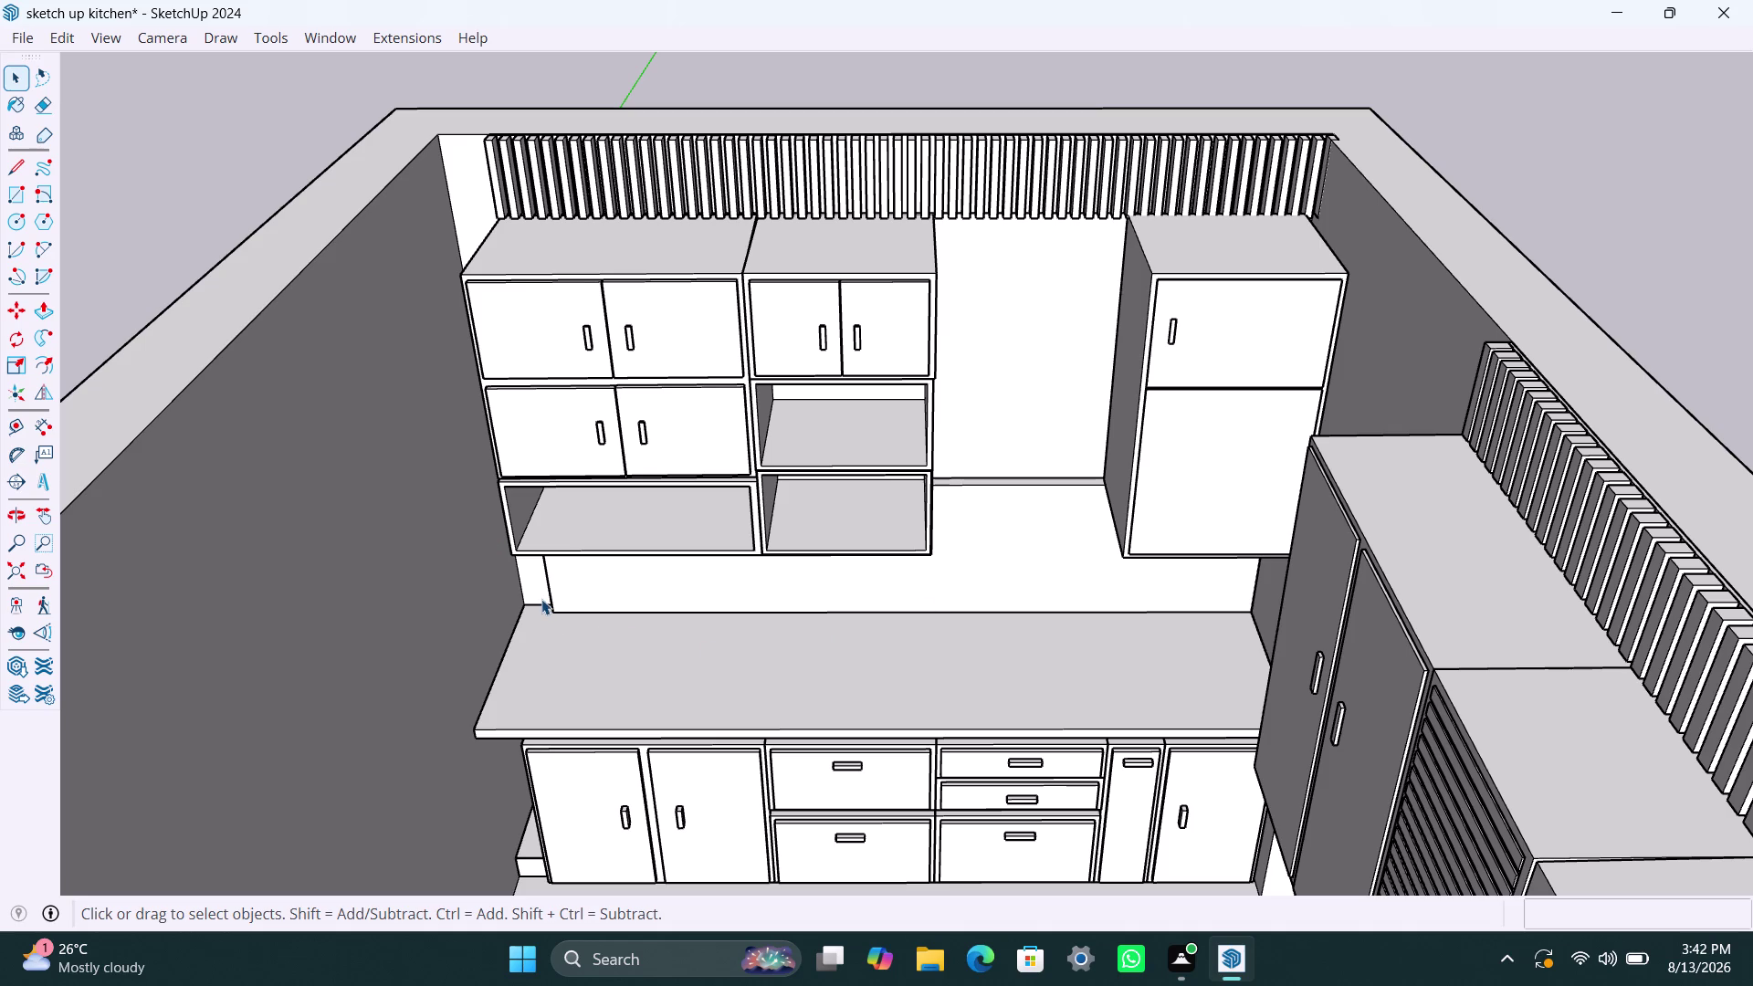
Orbit from above past the upper cabinet wall to face the tall-cabinet wall and slatted panel.
scroll(down, 3)
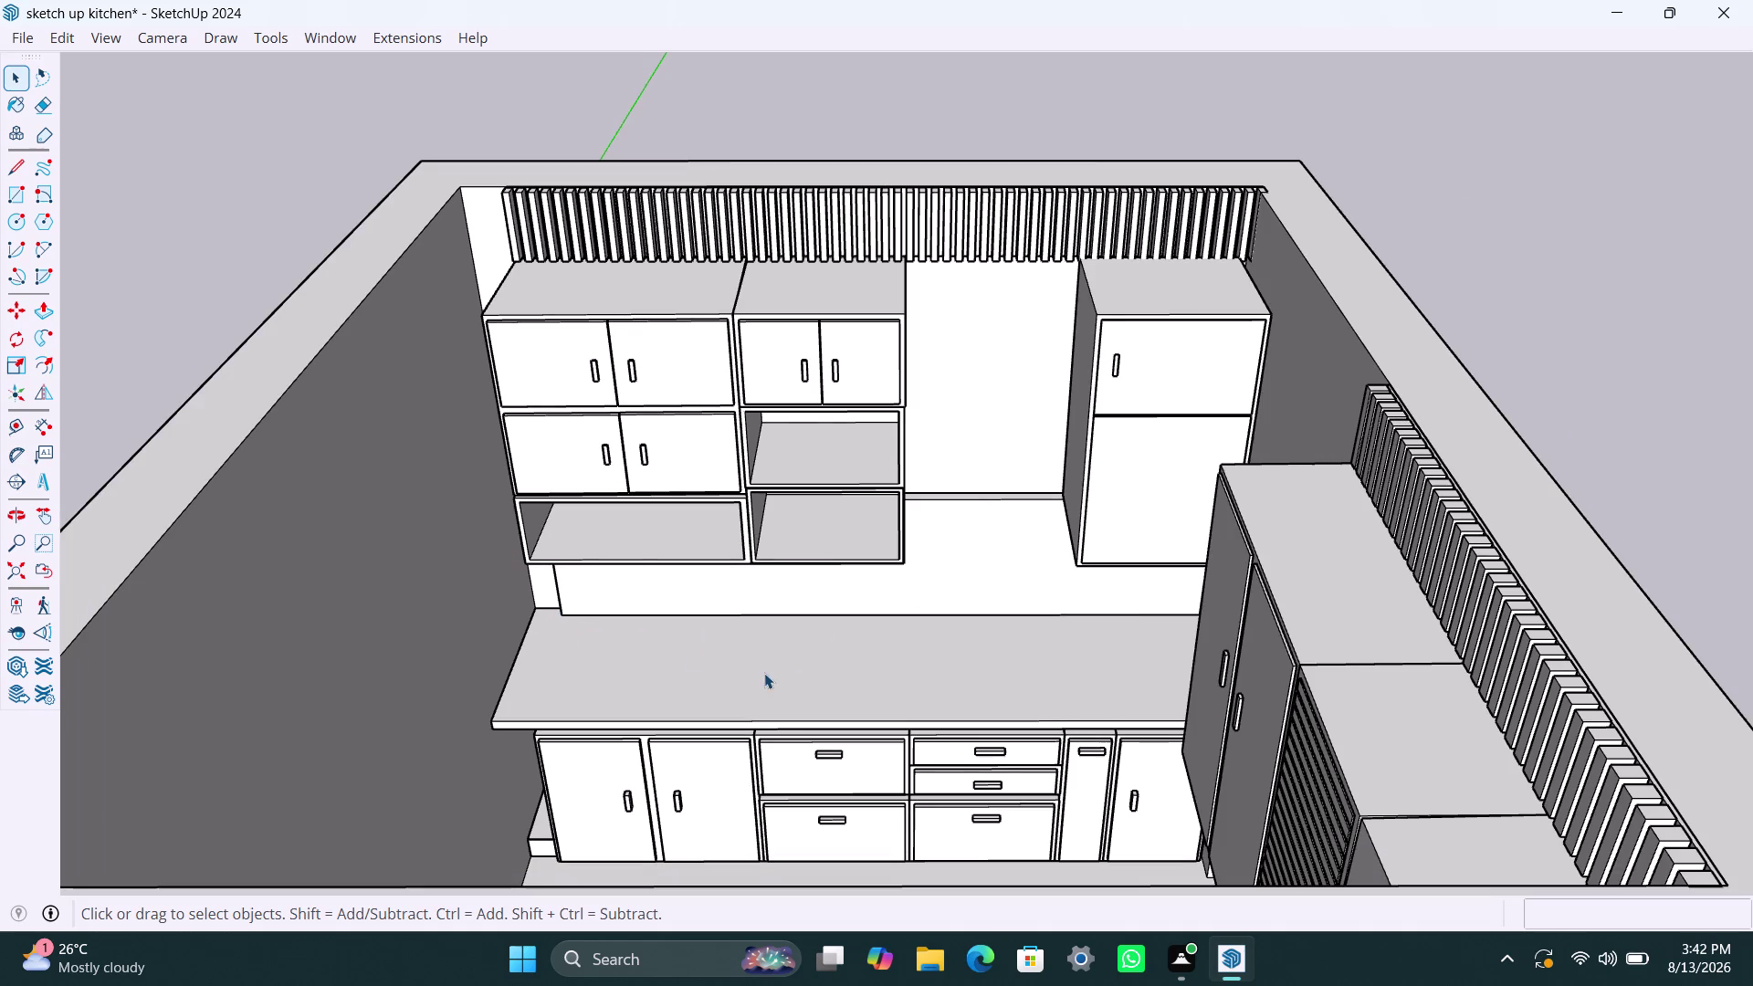
middle_drag(761, 671, 1089, 740)
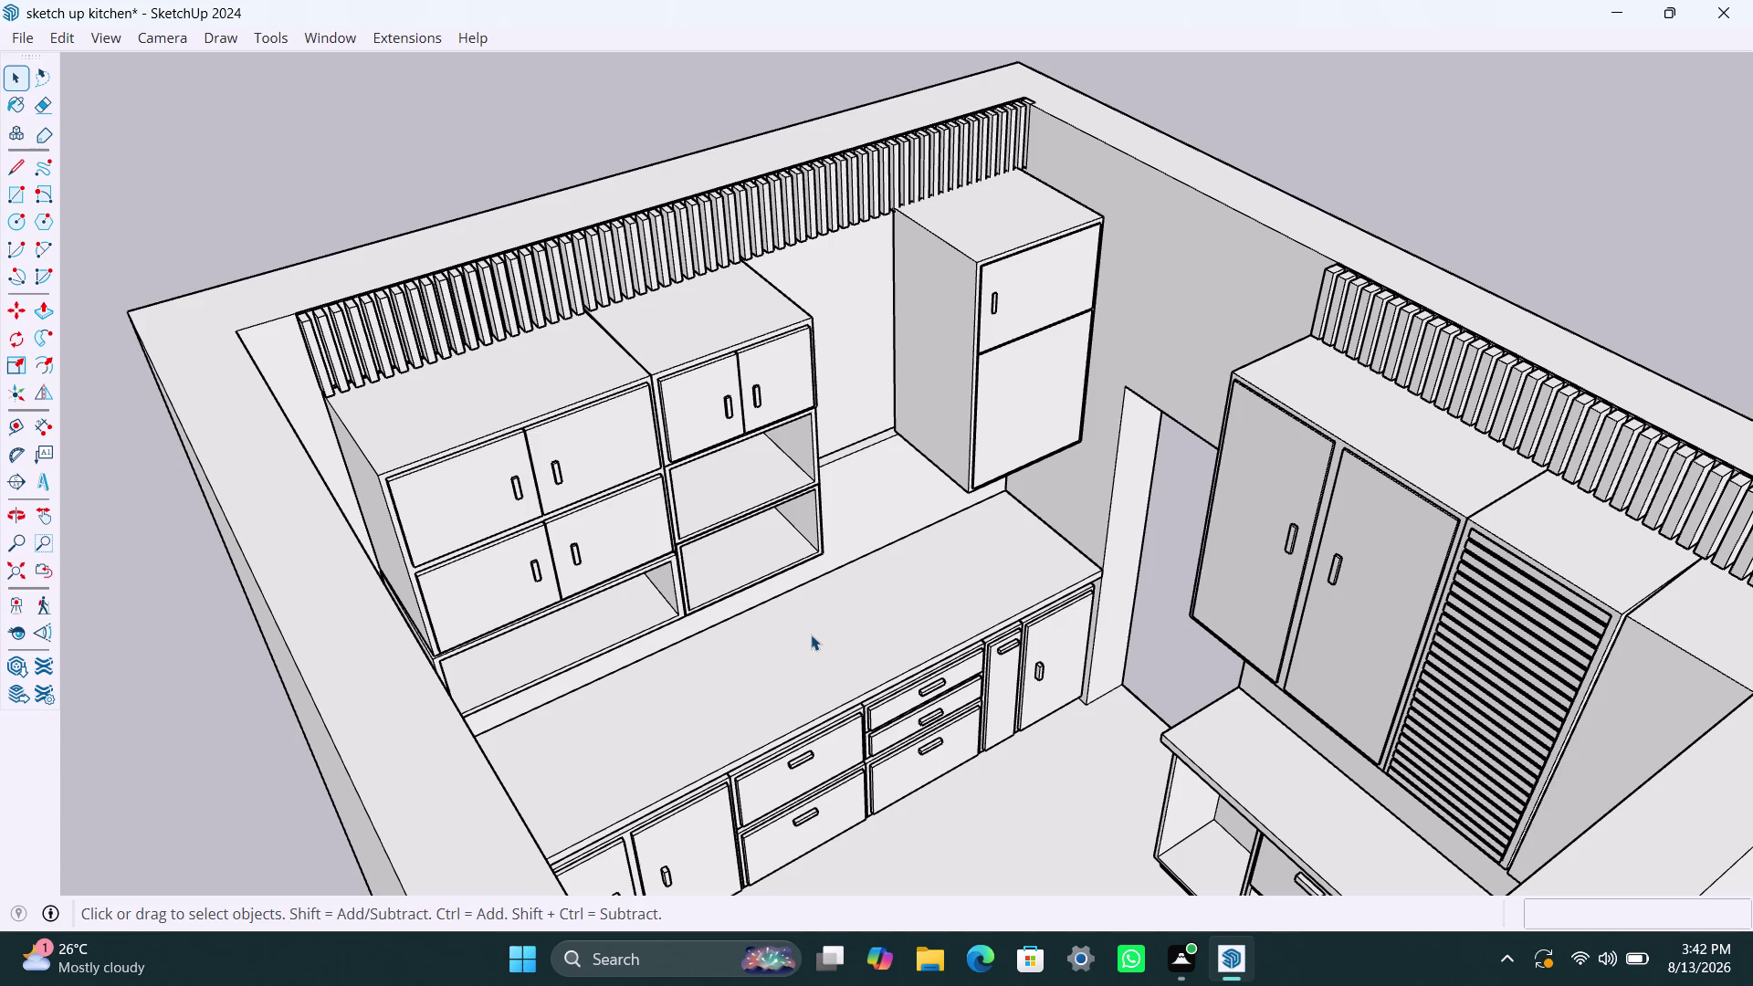
middle_drag(787, 698, 1290, 841)
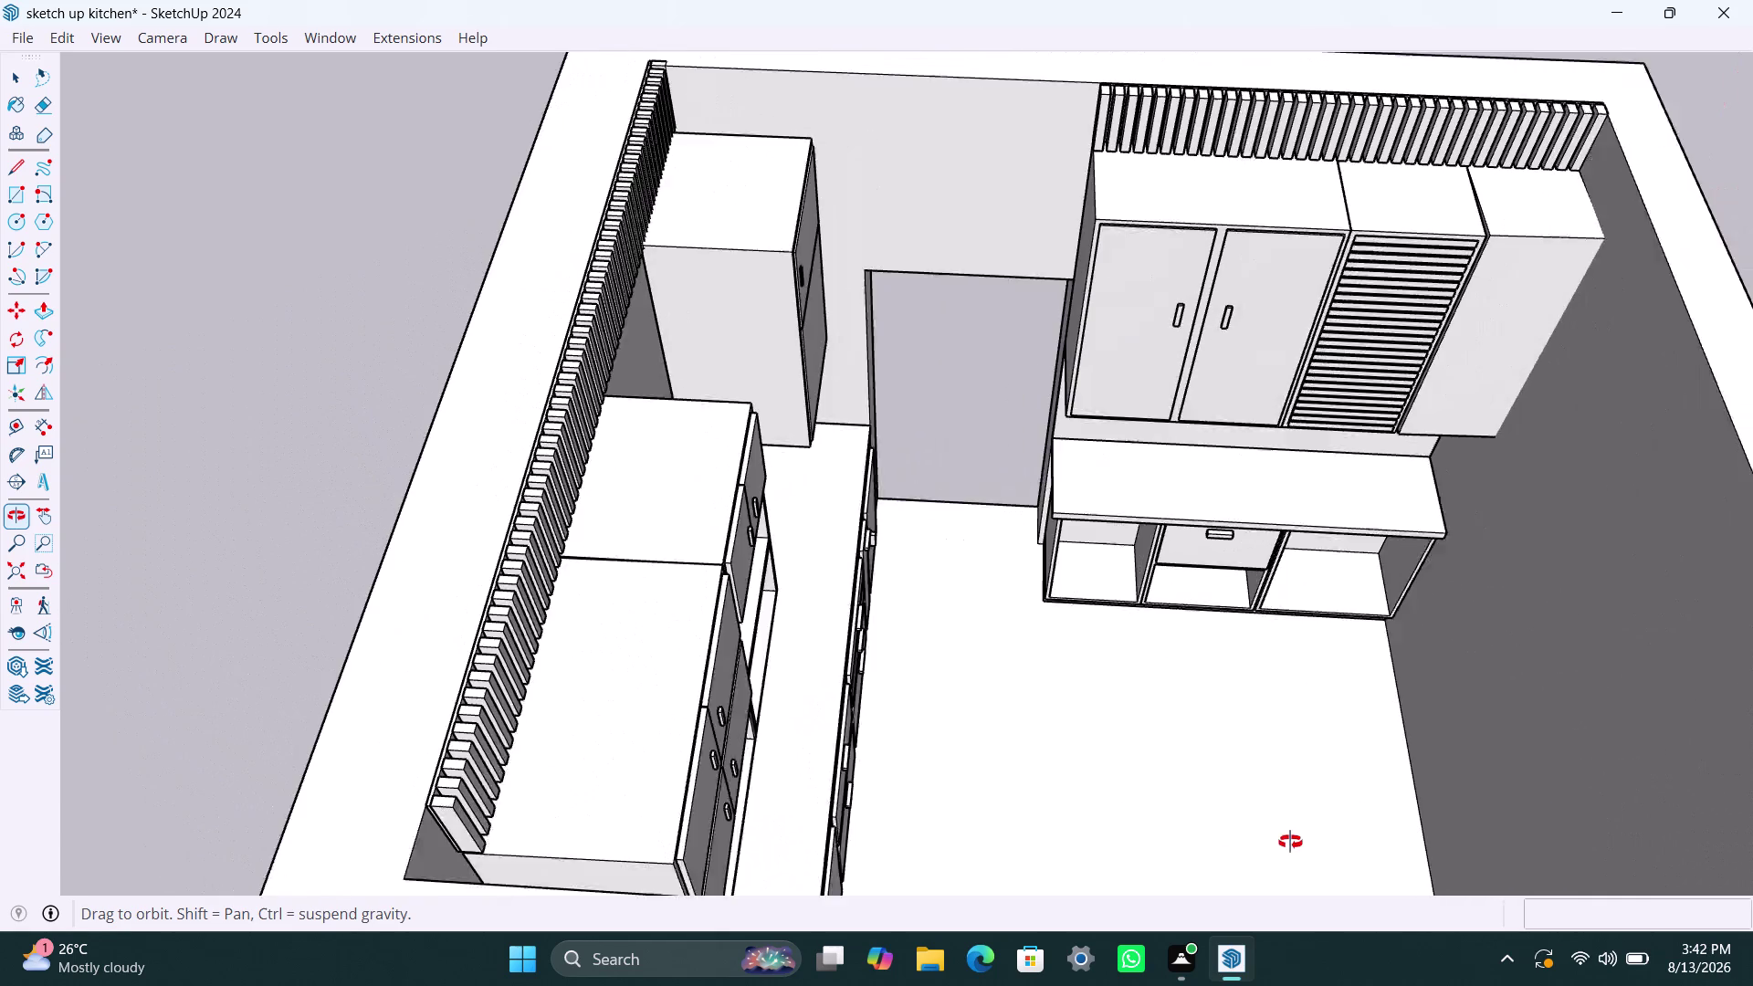
Tilt across the room and zoom in on the desk unit under the tall cabinets.
middle_drag(1290, 842, 1215, 648)
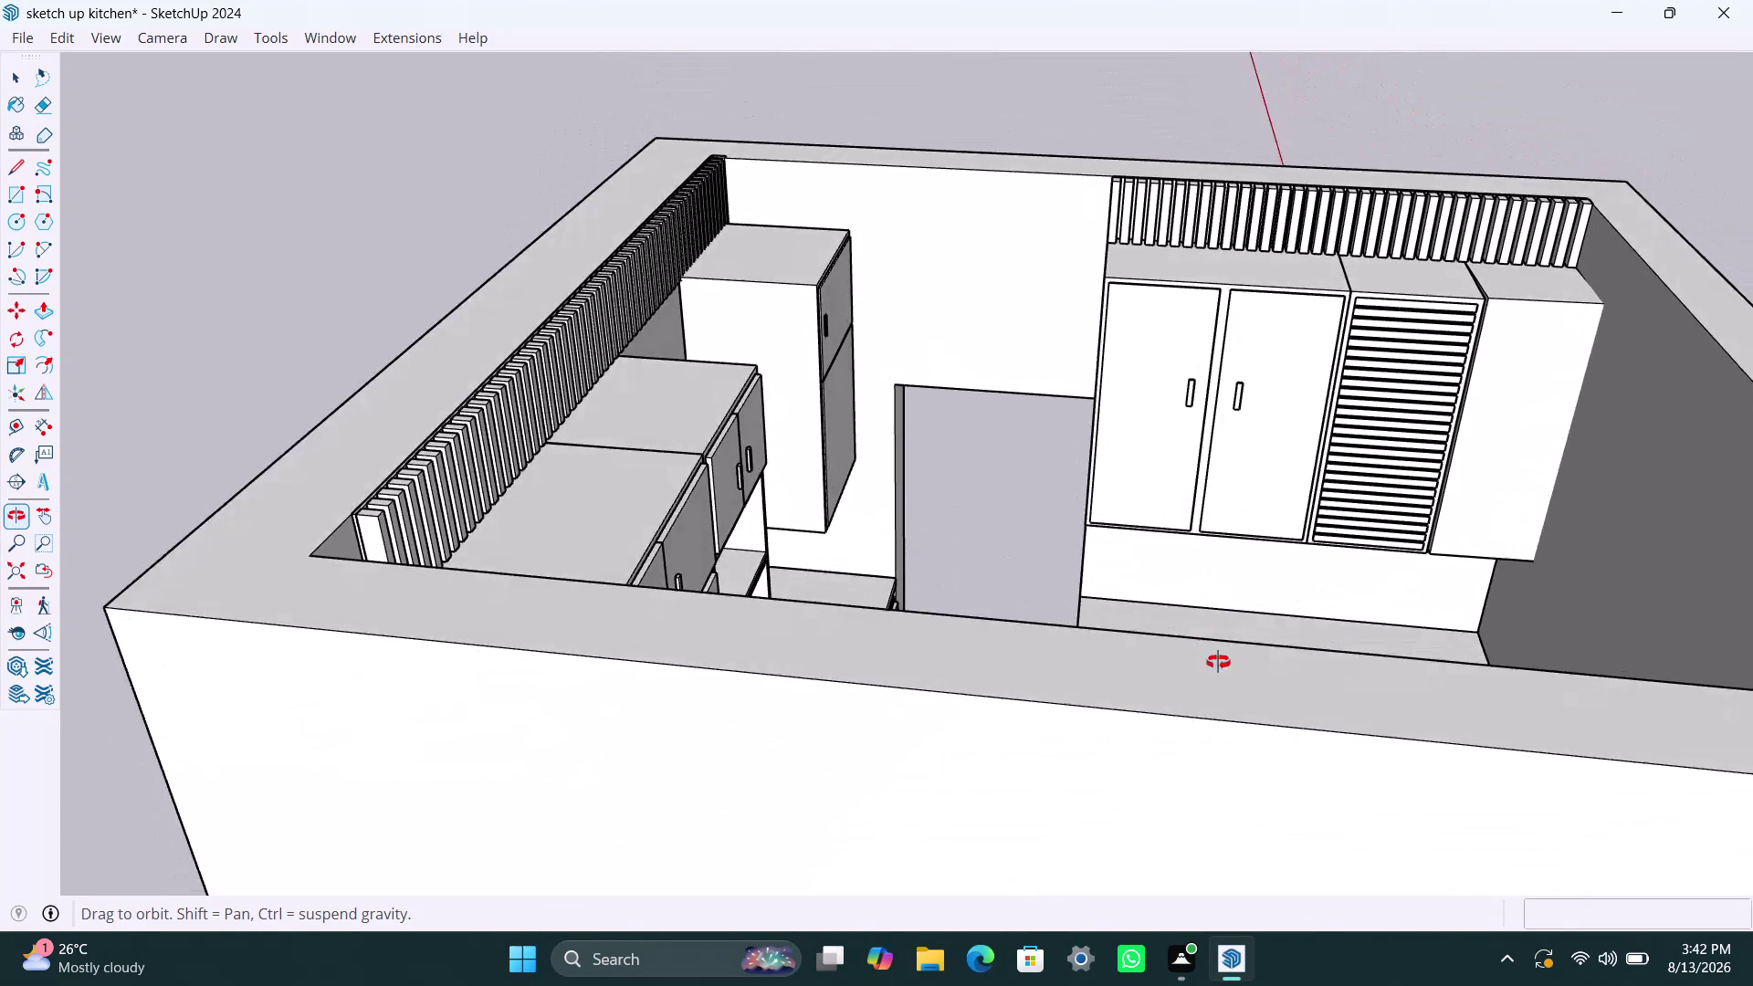
middle_drag(1215, 647, 1225, 705)
scroll(up, 3)
middle_drag(1290, 700, 1197, 745)
scroll(up, 3)
middle_drag(1157, 658, 1243, 615)
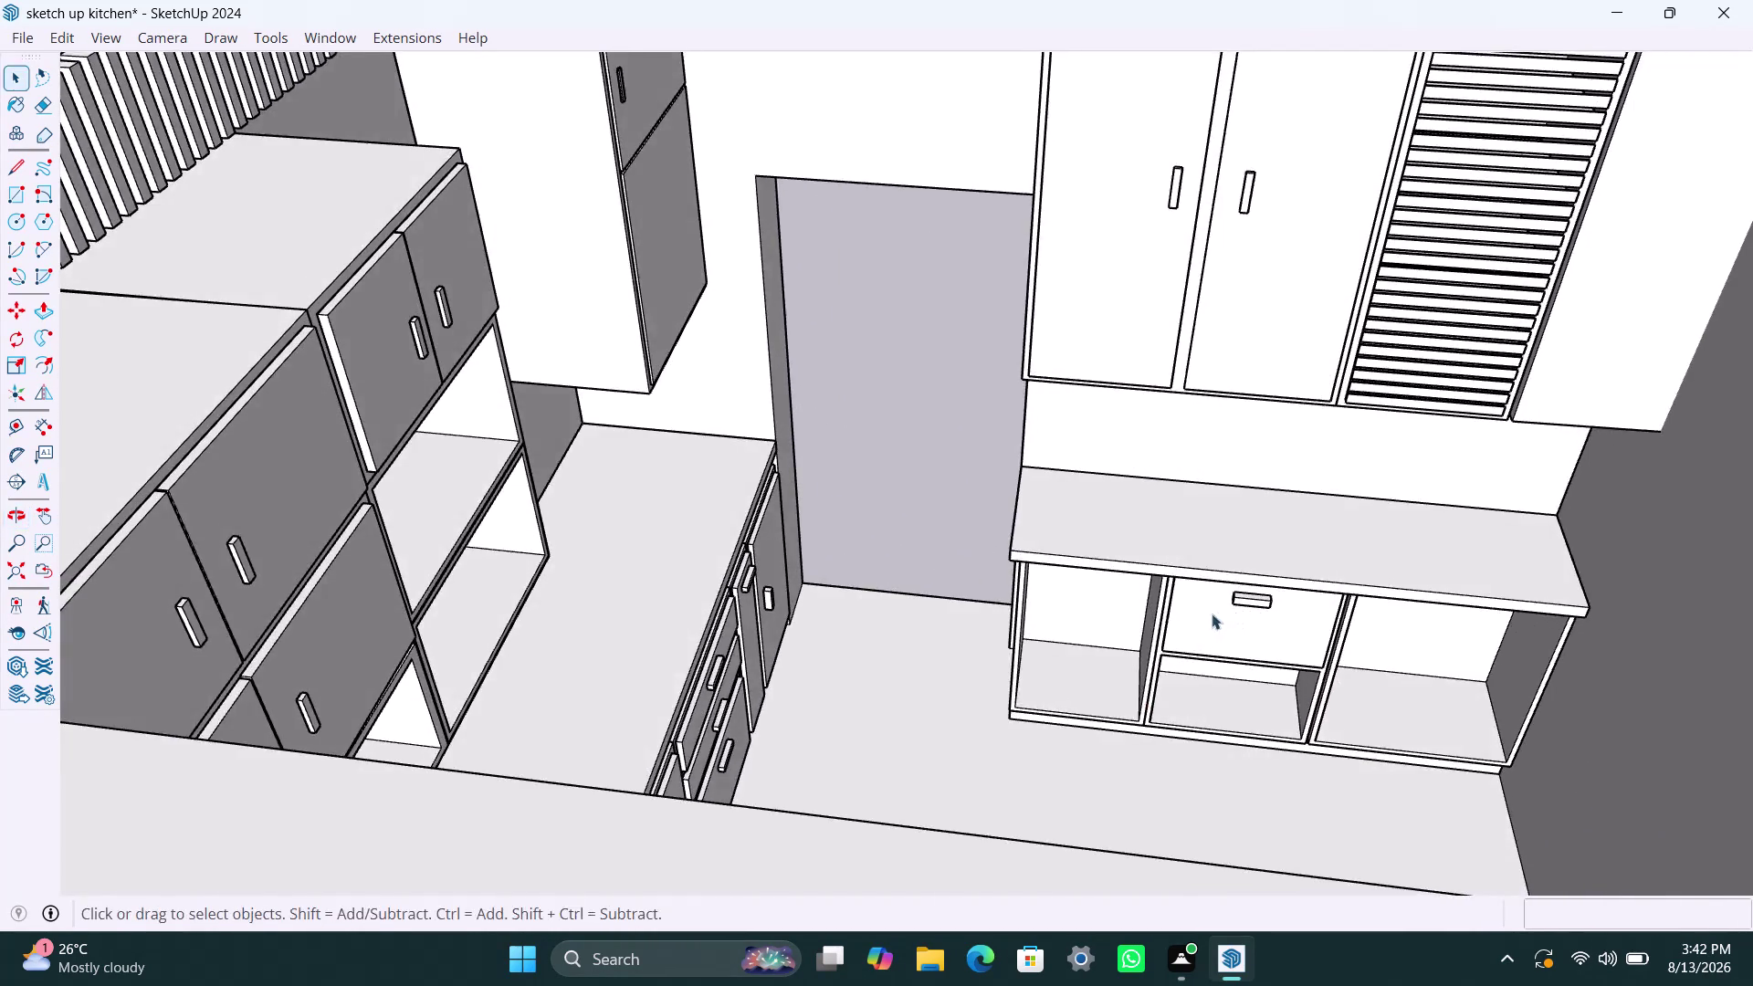
scroll(down, 3)
Orbit back out, then re-centre on the desk unit's drawer and open cubbies.
middle_drag(1084, 560, 1137, 652)
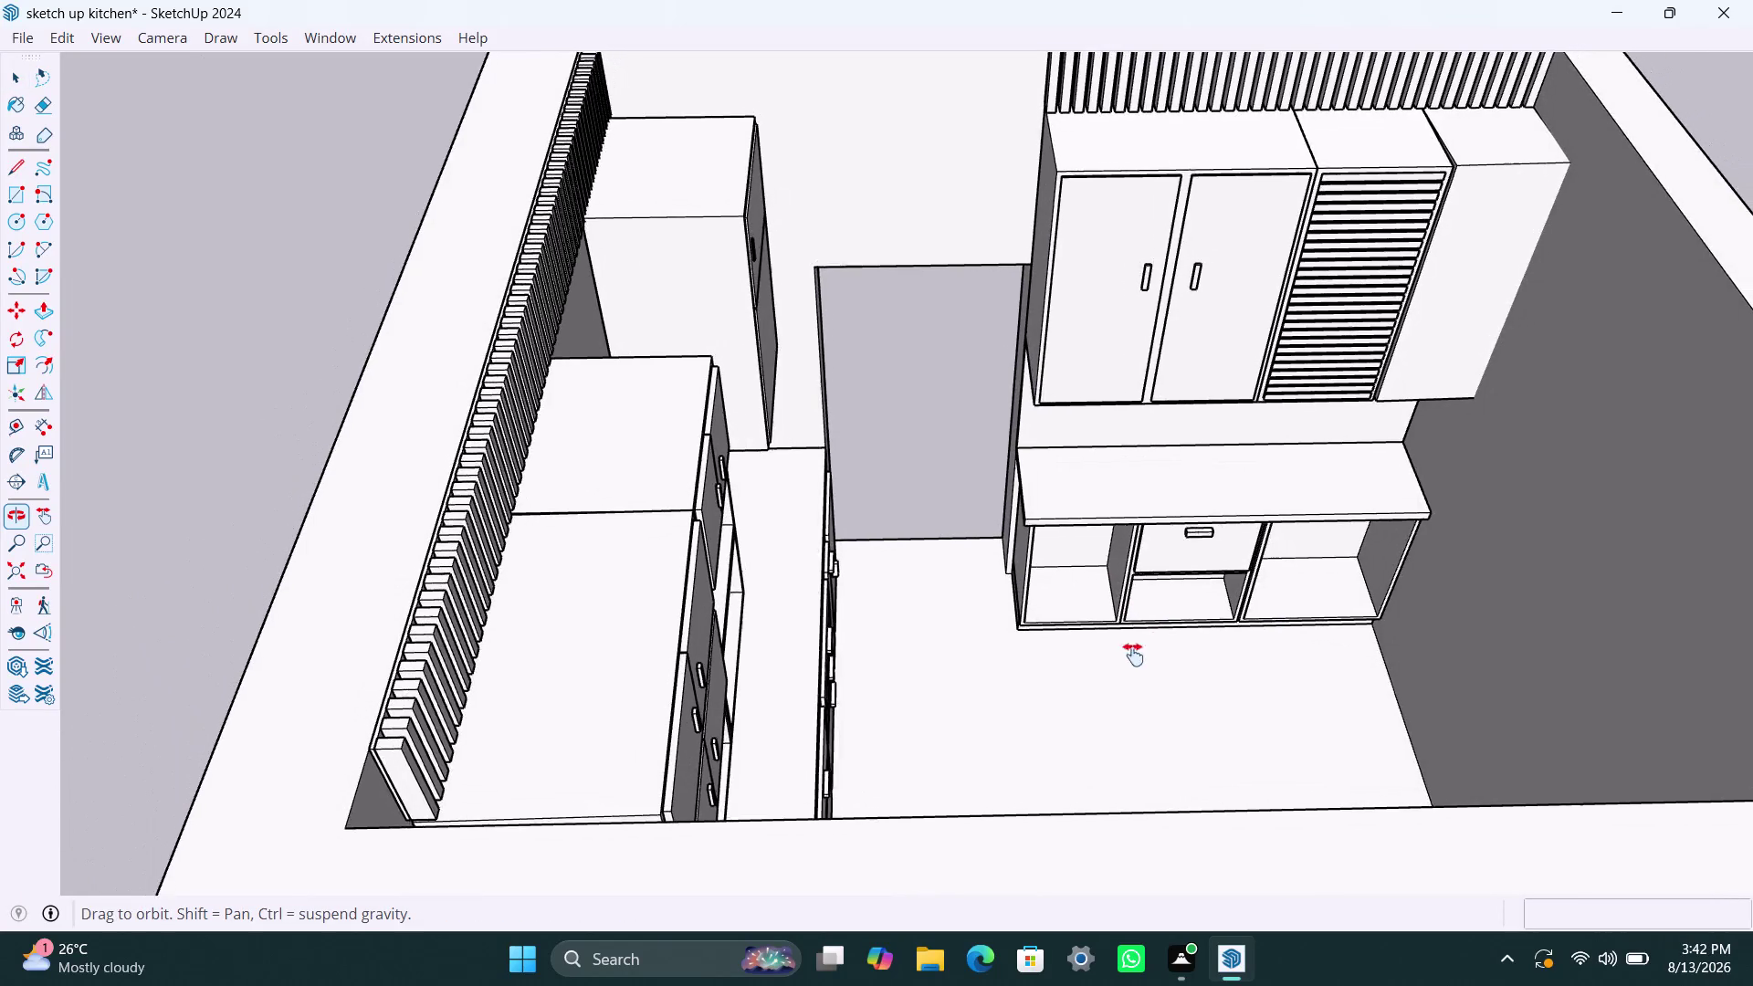
middle_drag(1138, 652, 1043, 723)
scroll(up, 3)
middle_drag(1037, 712, 1039, 644)
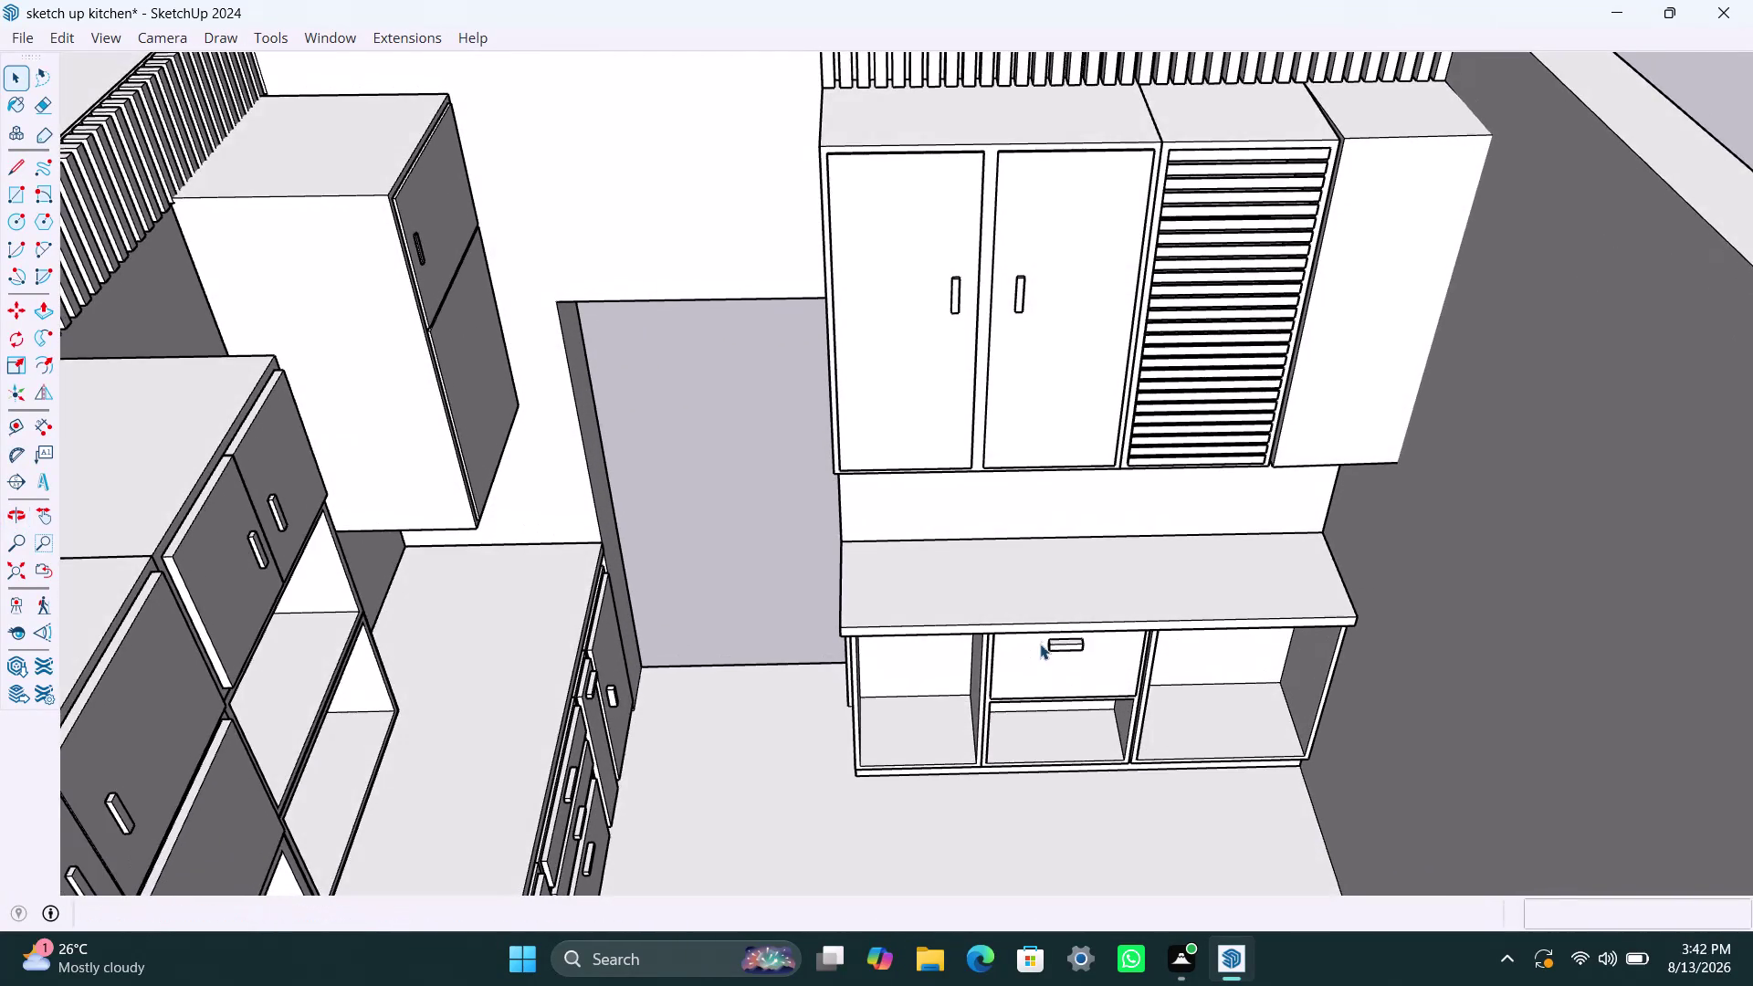
scroll(down, 3)
middle_drag(1114, 642, 1100, 643)
scroll(up, 3)
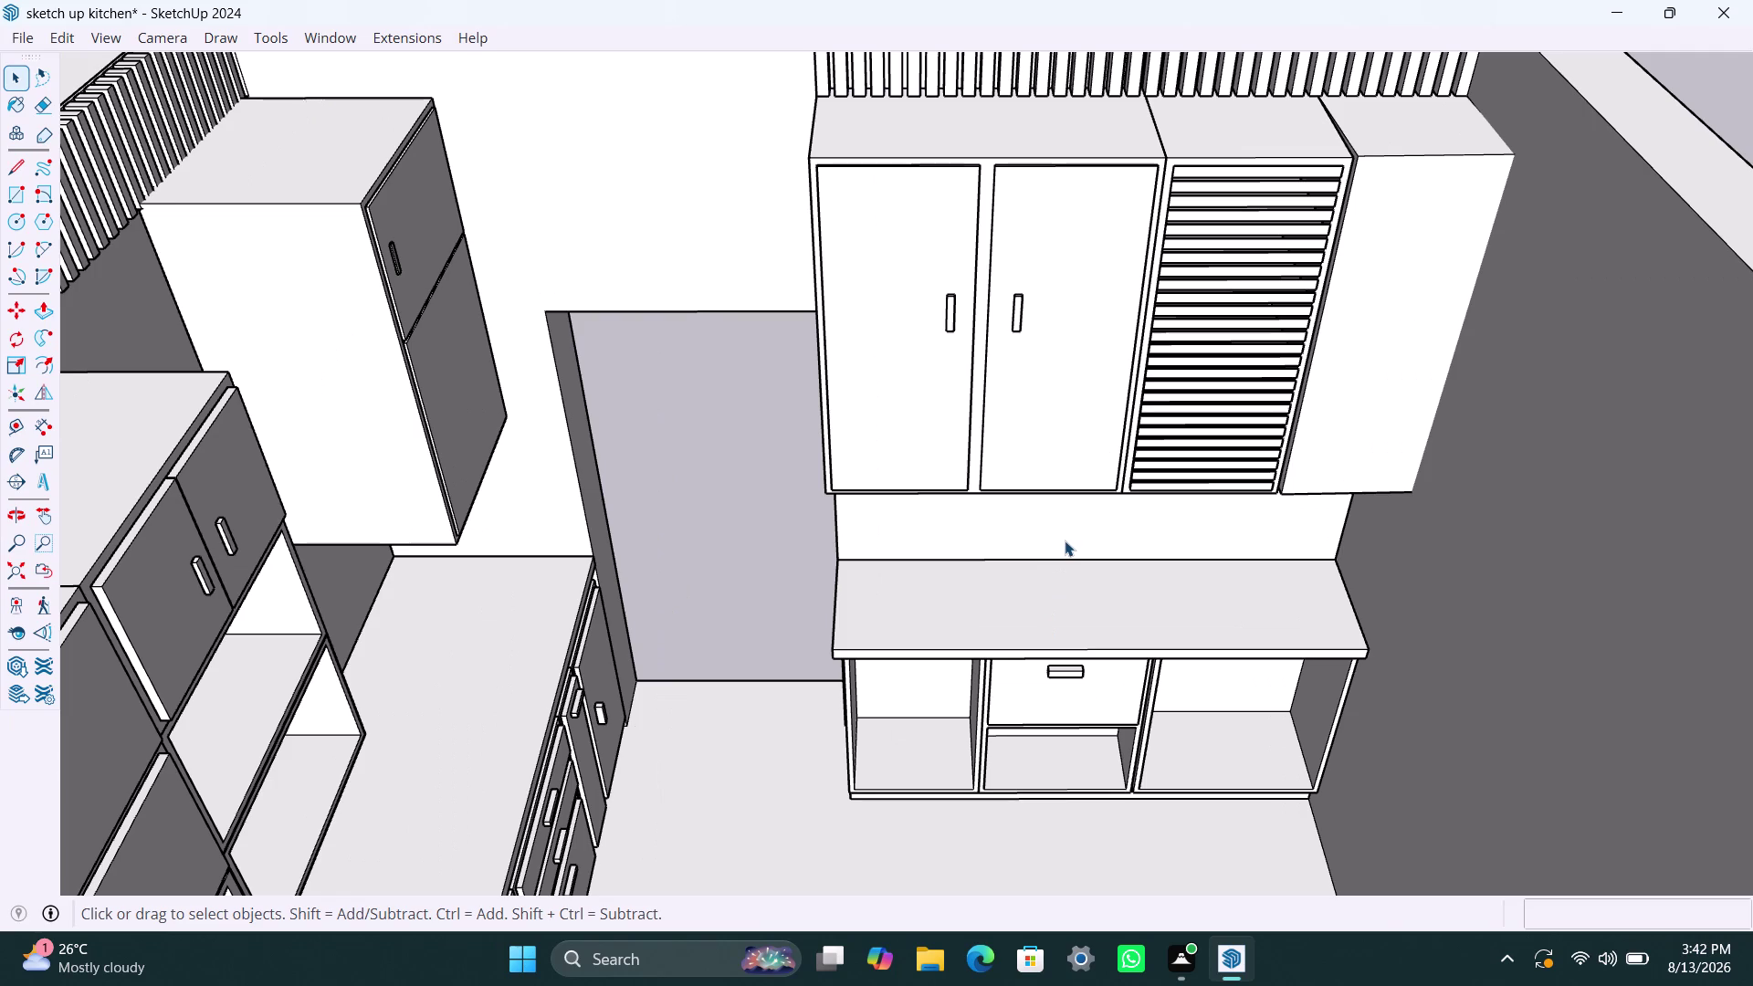
Orbit higher and zoom out to show the whole tall-cabinet wall and room.
scroll(down, 3)
middle_drag(1064, 540, 1056, 573)
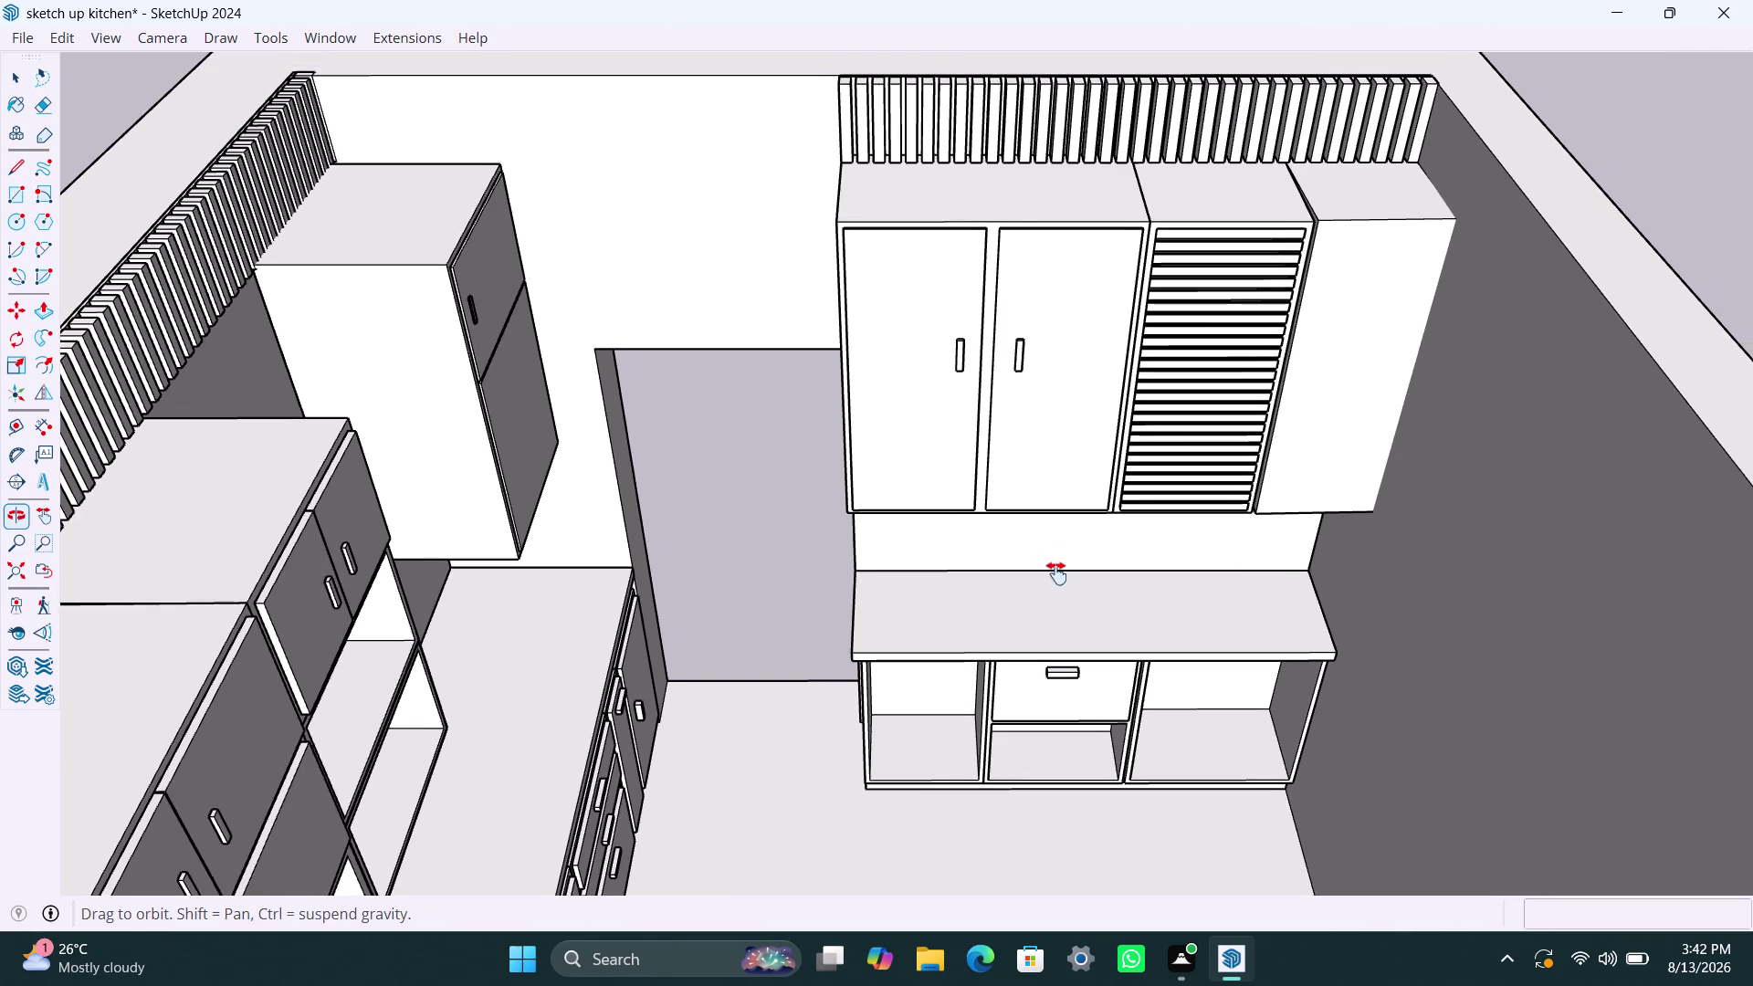
middle_drag(1057, 573, 1051, 599)
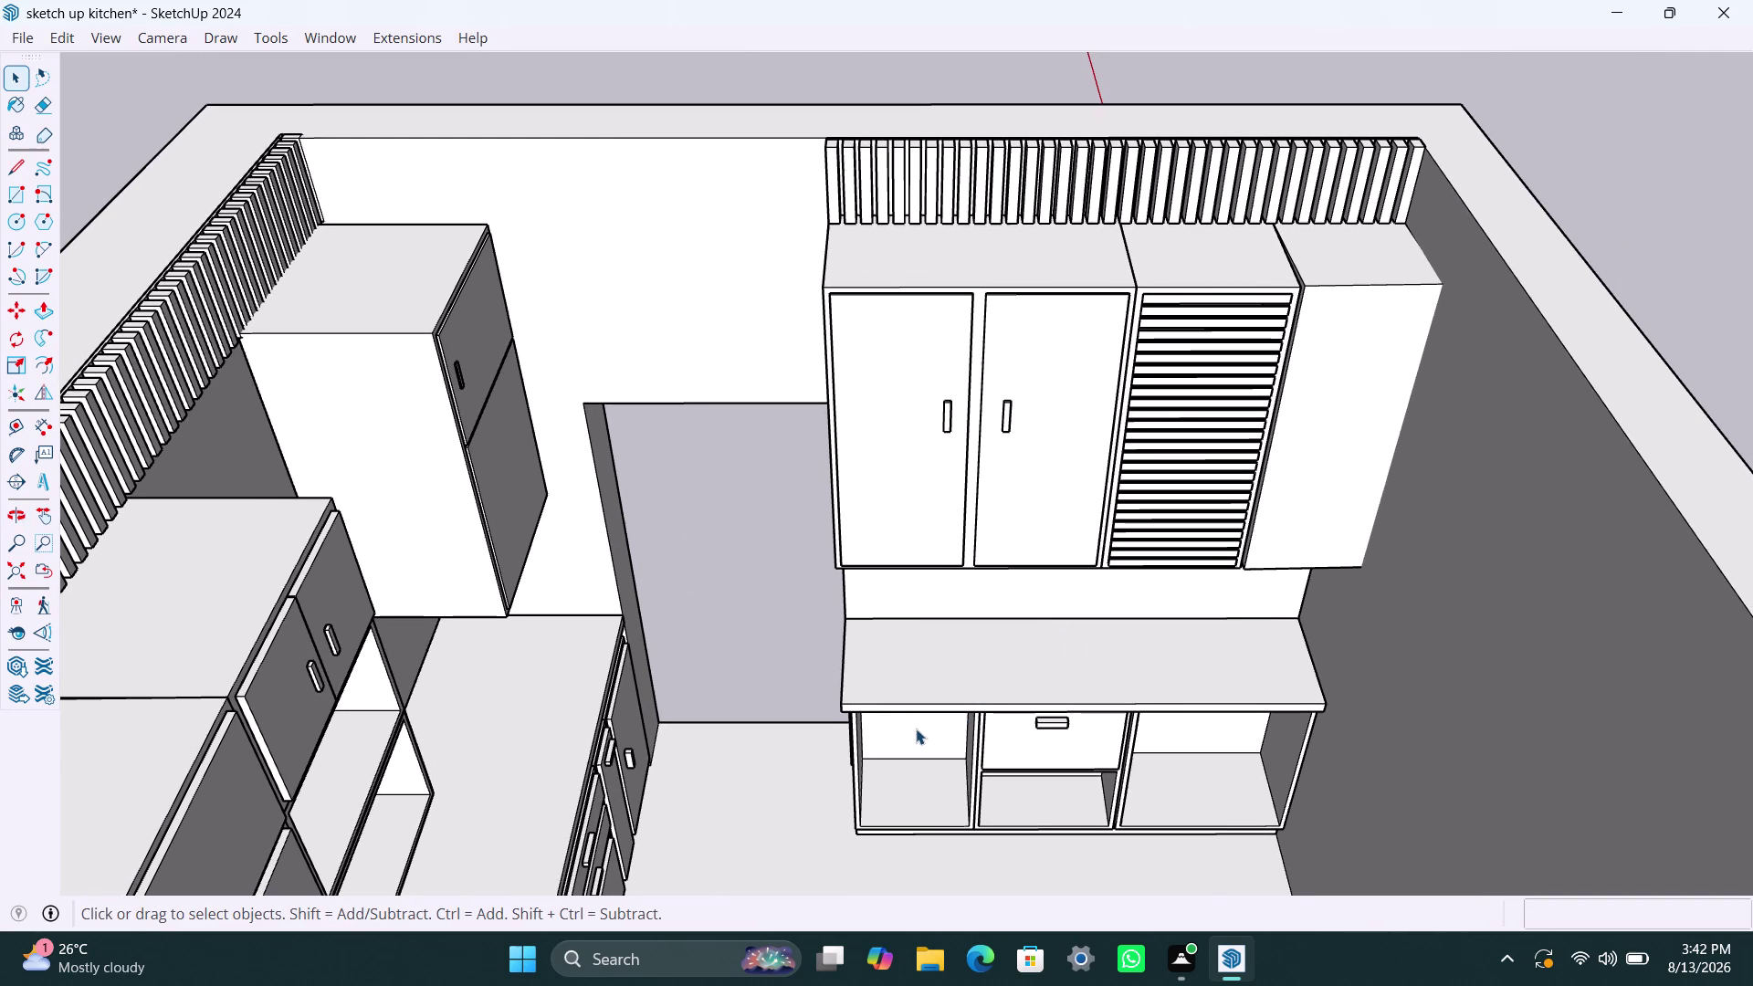
scroll(down, 3)
scroll(down, 3)
Pull back to view the whole room from above, centred on screen.
middle_drag(870, 778, 1679, 906)
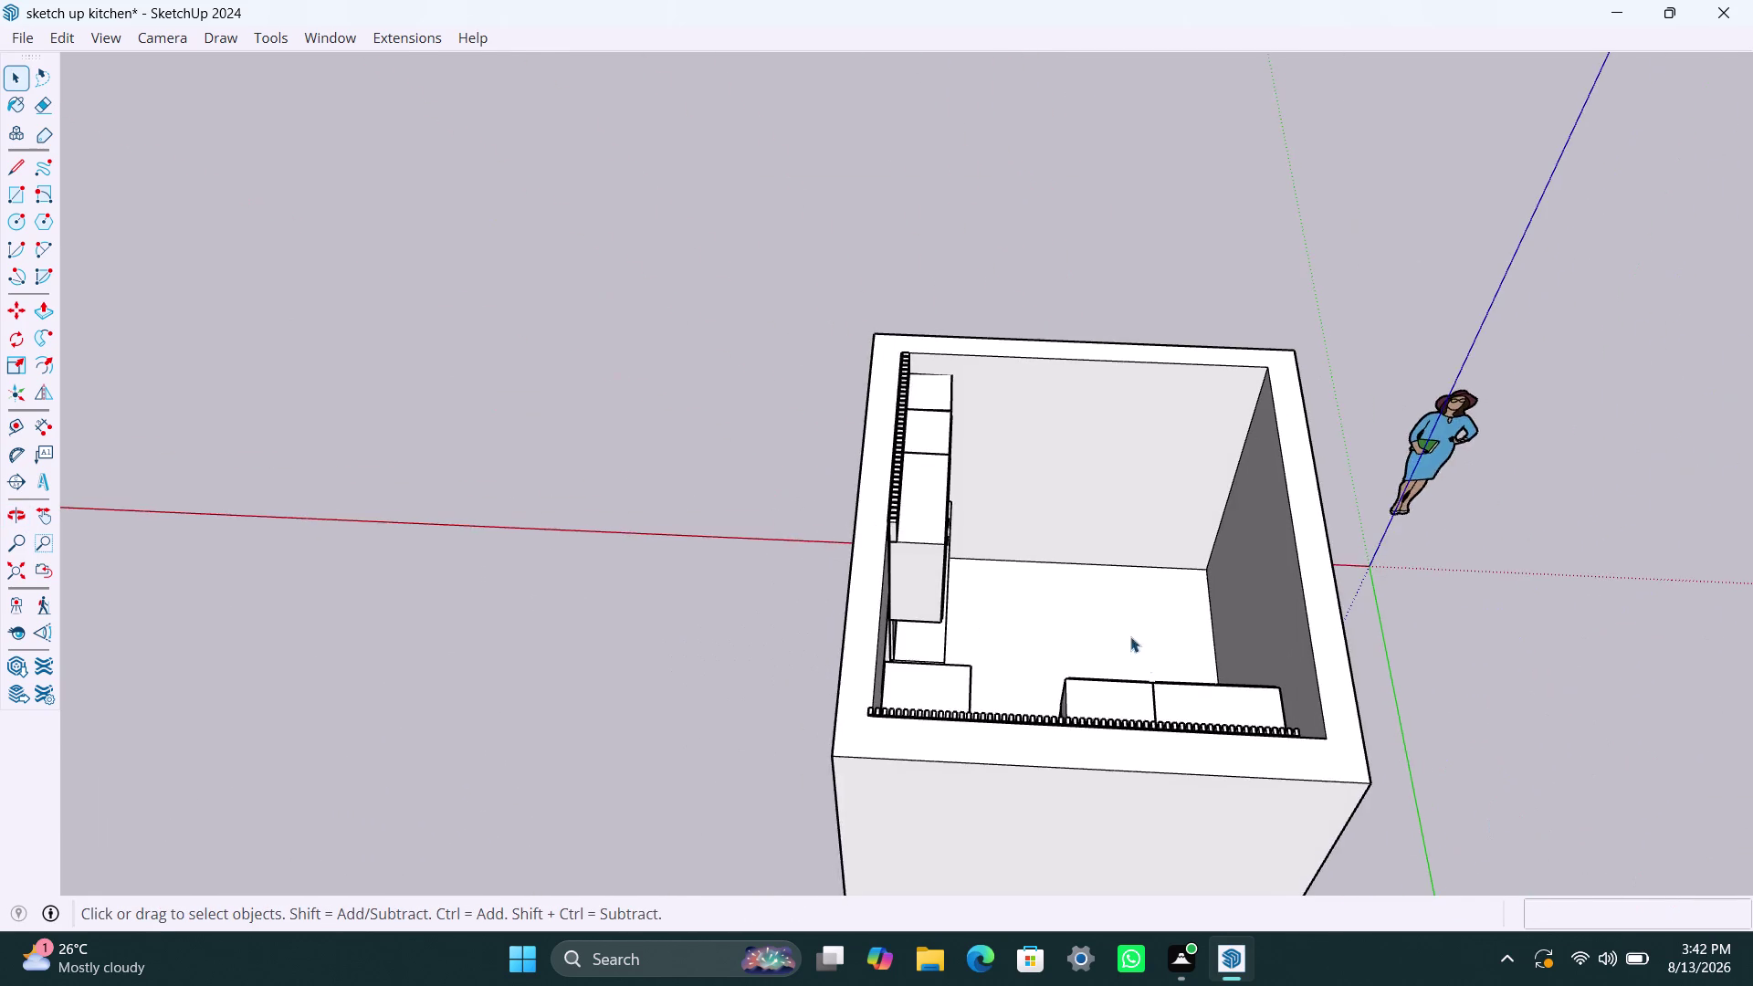
scroll(up, 3)
middle_drag(946, 543, 881, 729)
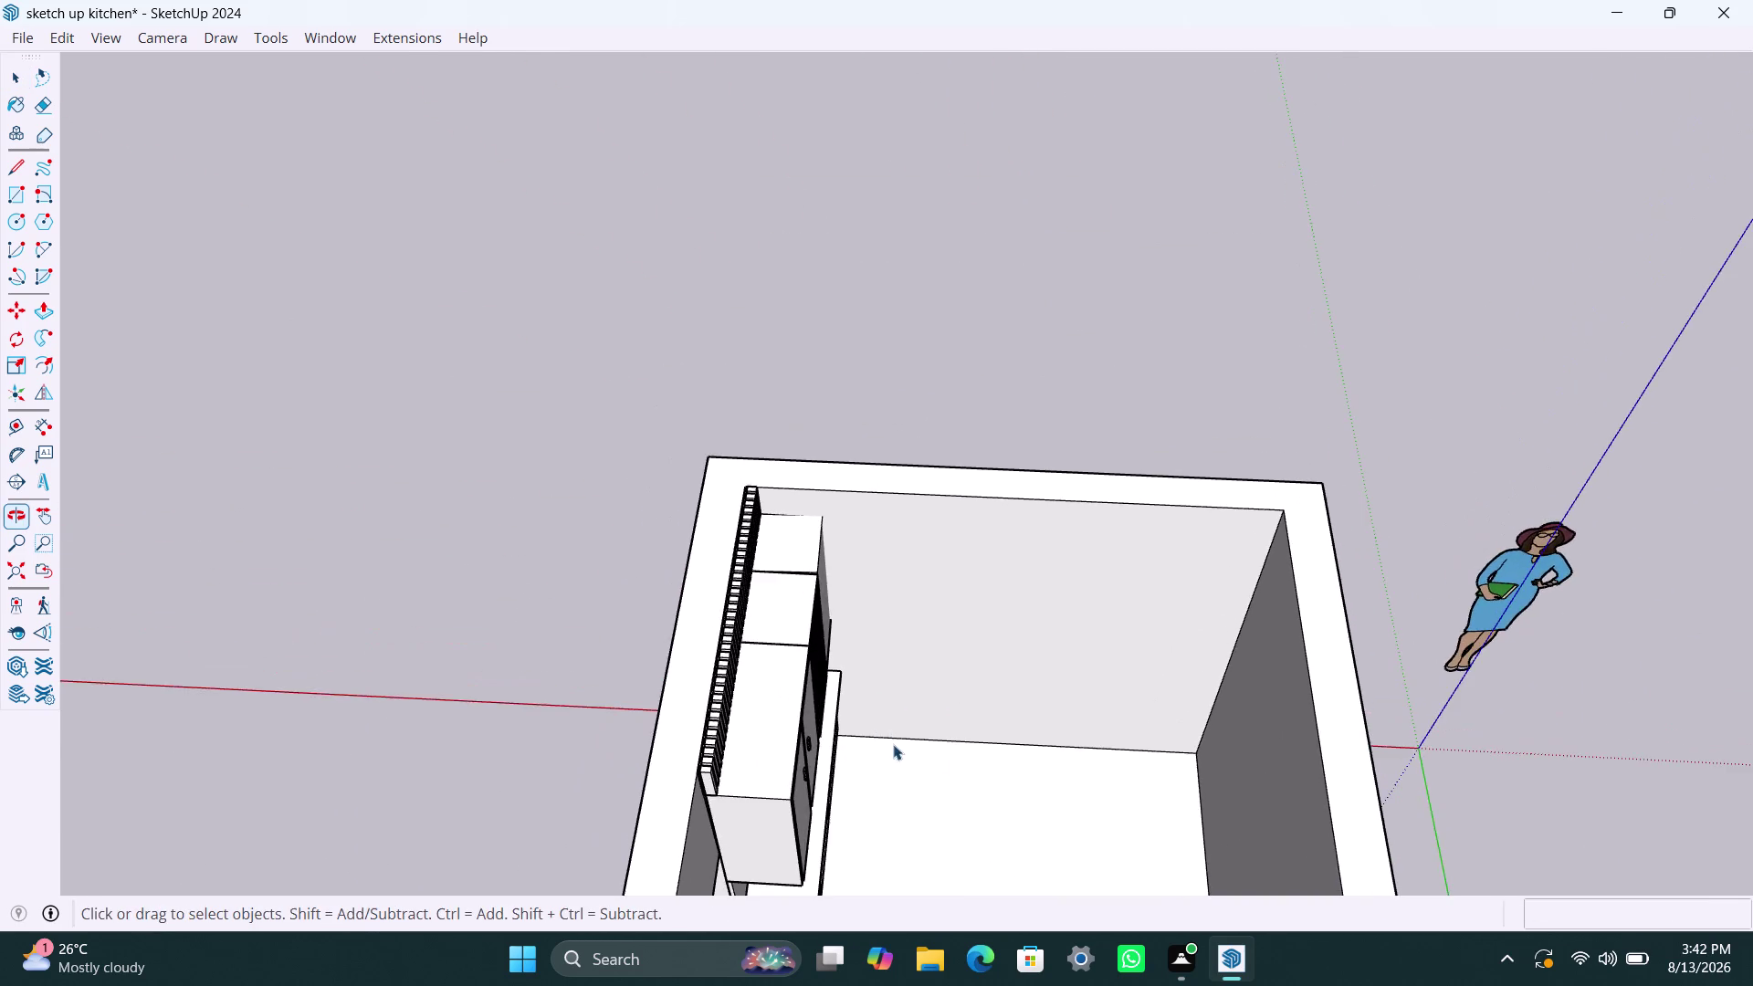
scroll(up, 3)
Orbit and zoom to look into the room from its end beside the slatted-panel wall.
middle_drag(951, 765, 923, 721)
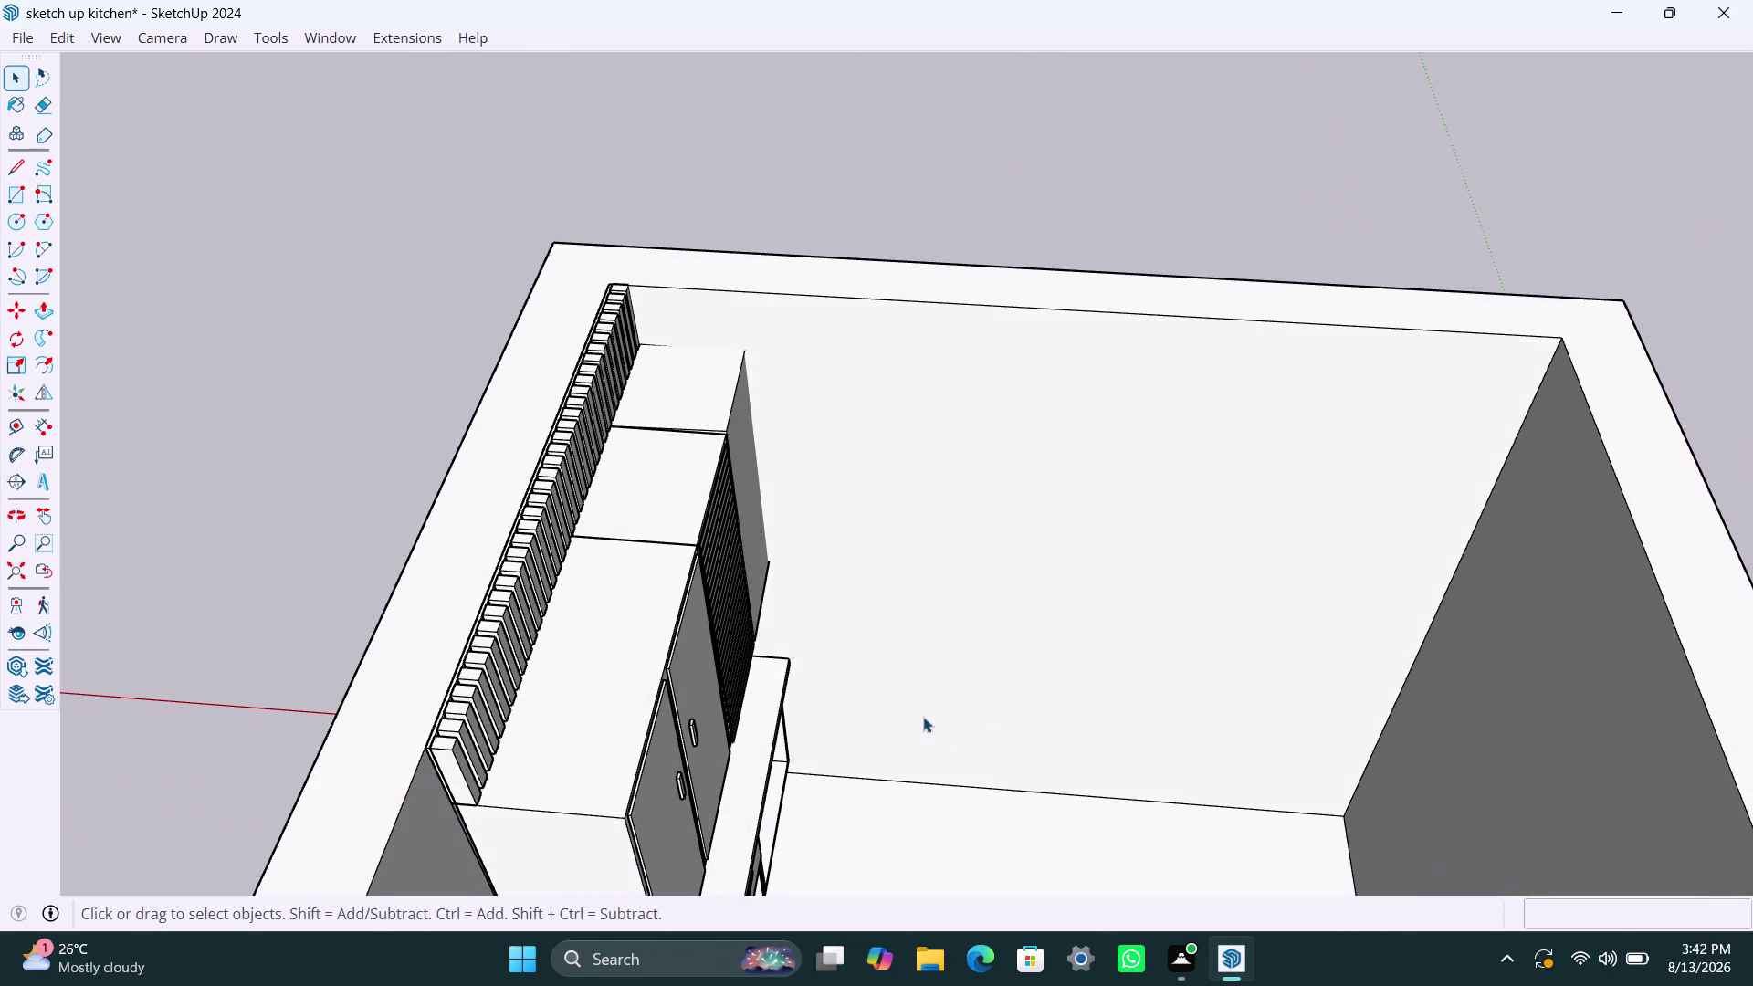
middle_drag(877, 635, 958, 689)
middle_drag(949, 686, 914, 684)
scroll(down, 3)
middle_drag(913, 680, 772, 558)
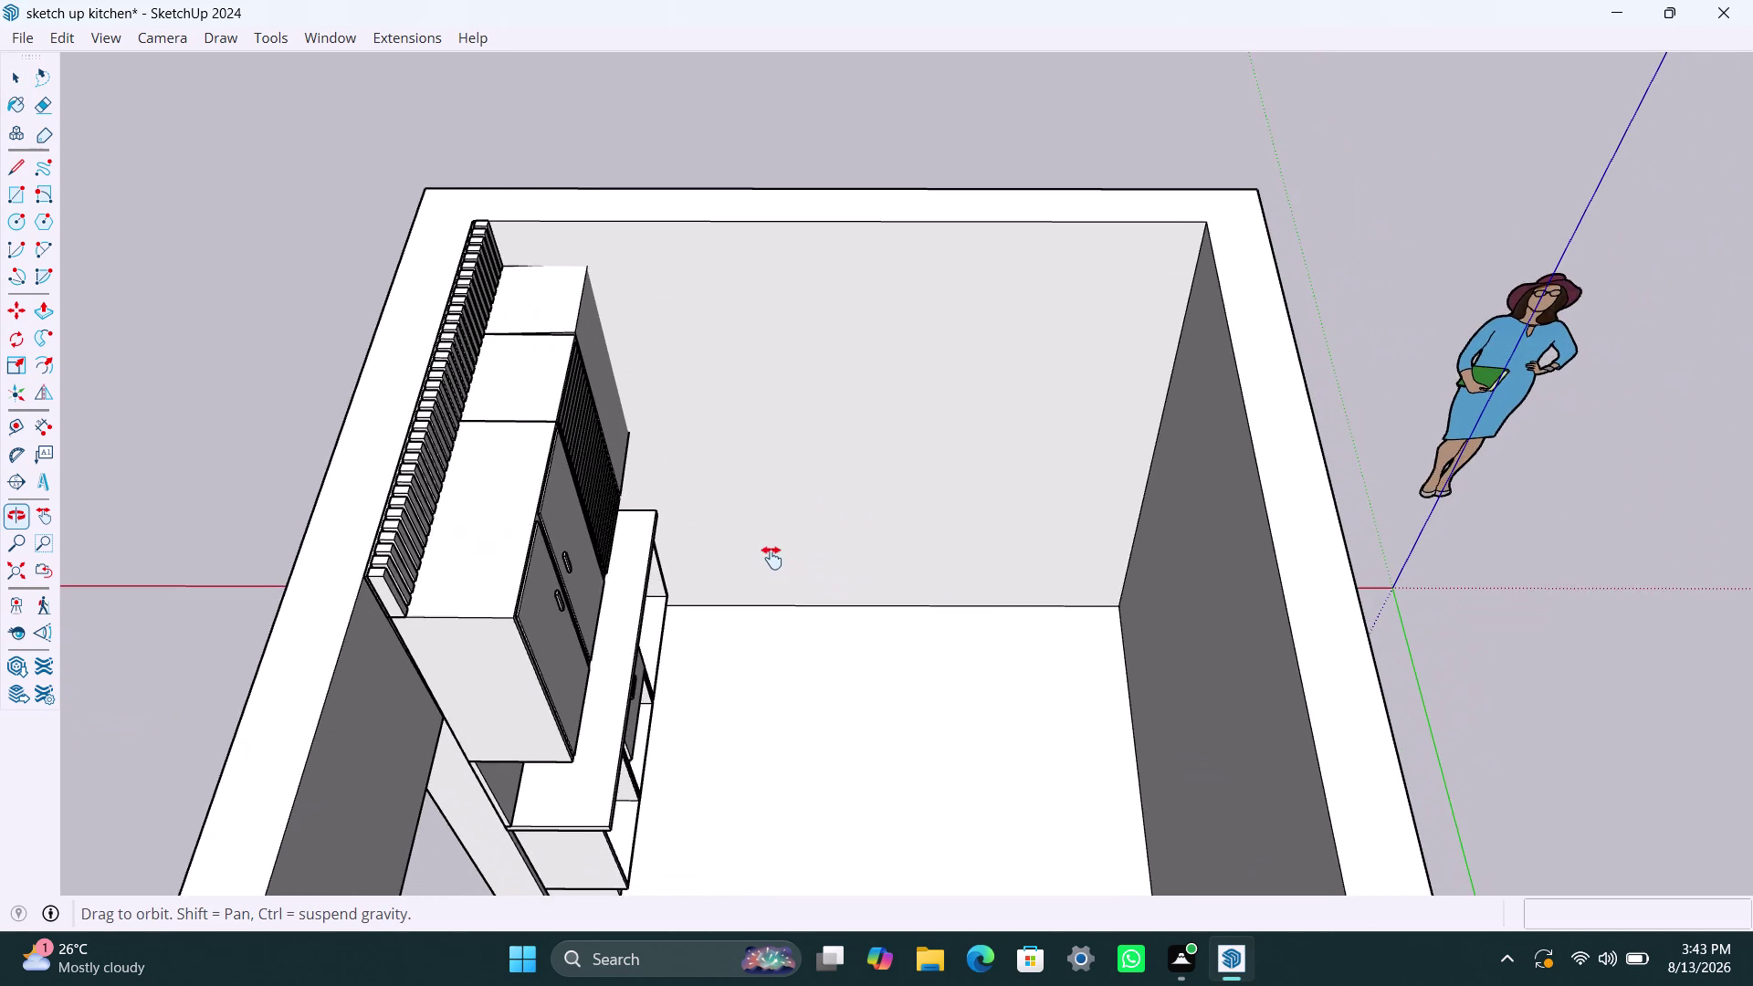
middle_drag(772, 558, 791, 555)
scroll(up, 3)
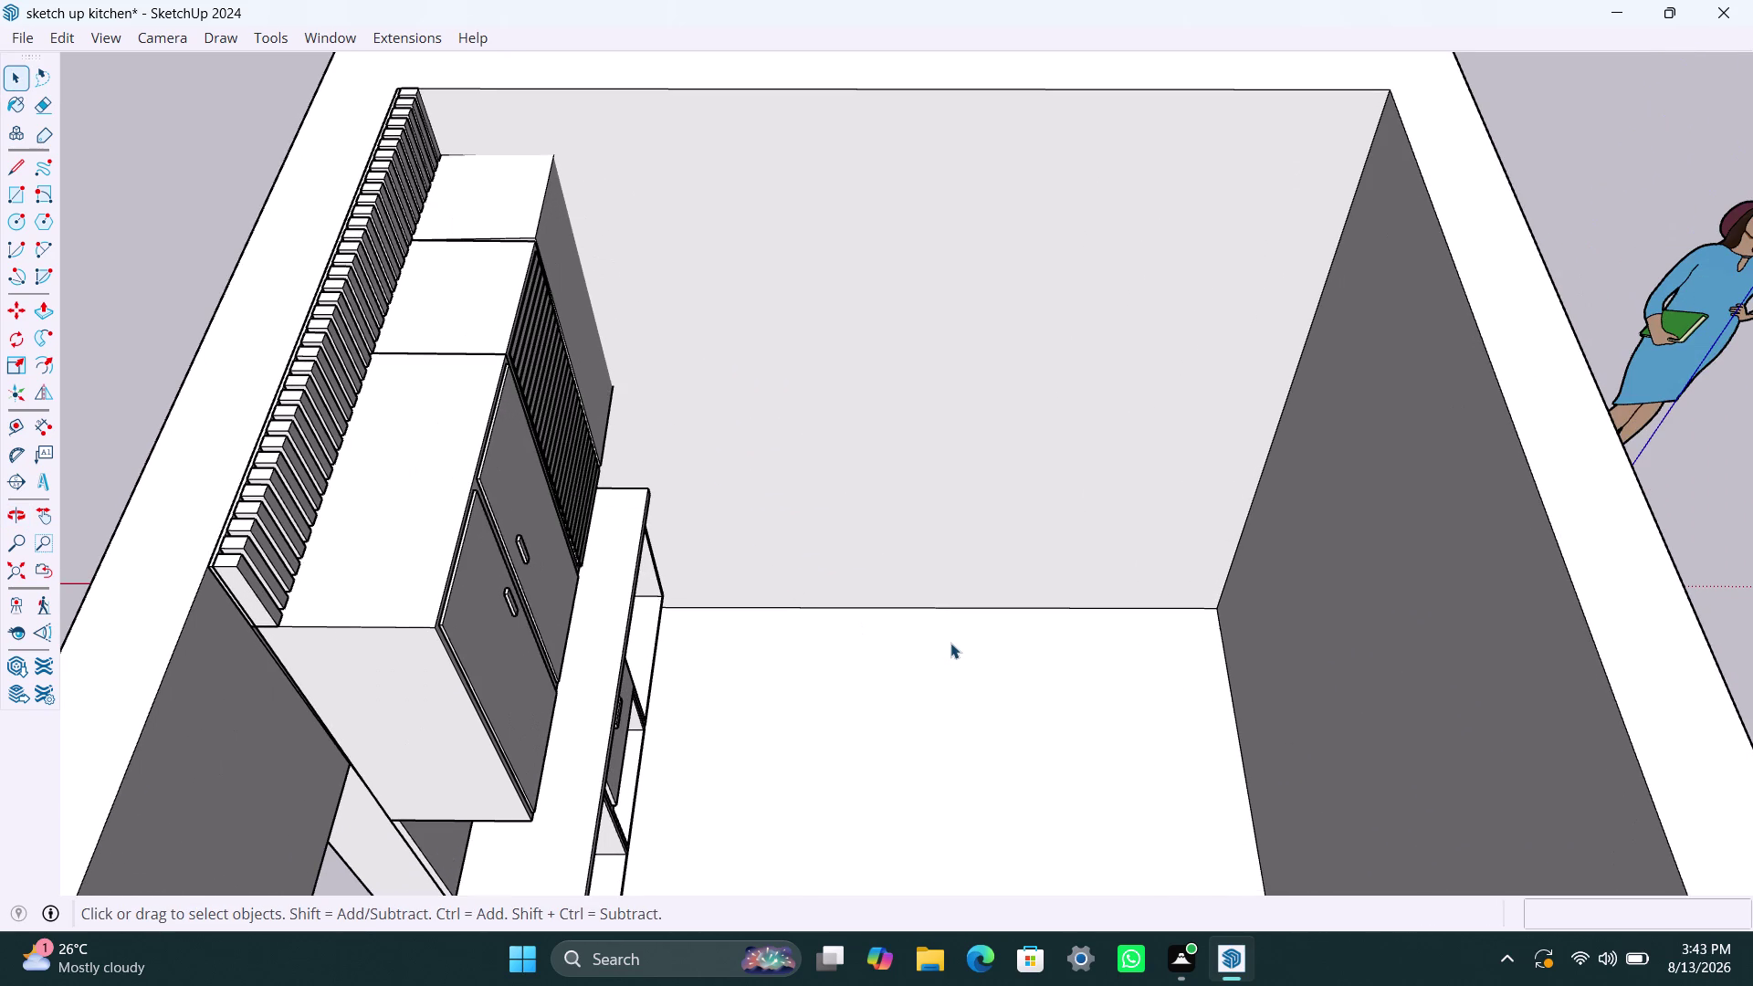